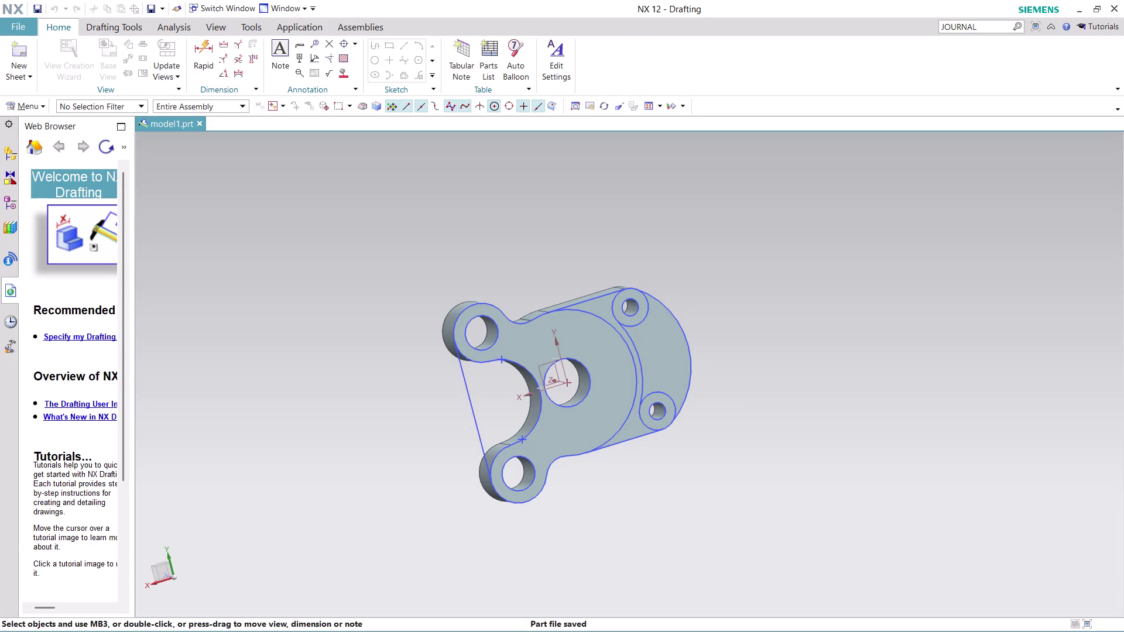
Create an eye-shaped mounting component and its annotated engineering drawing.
Close model1.prt and create the new part model2.prt from the Model template.
click(199, 128)
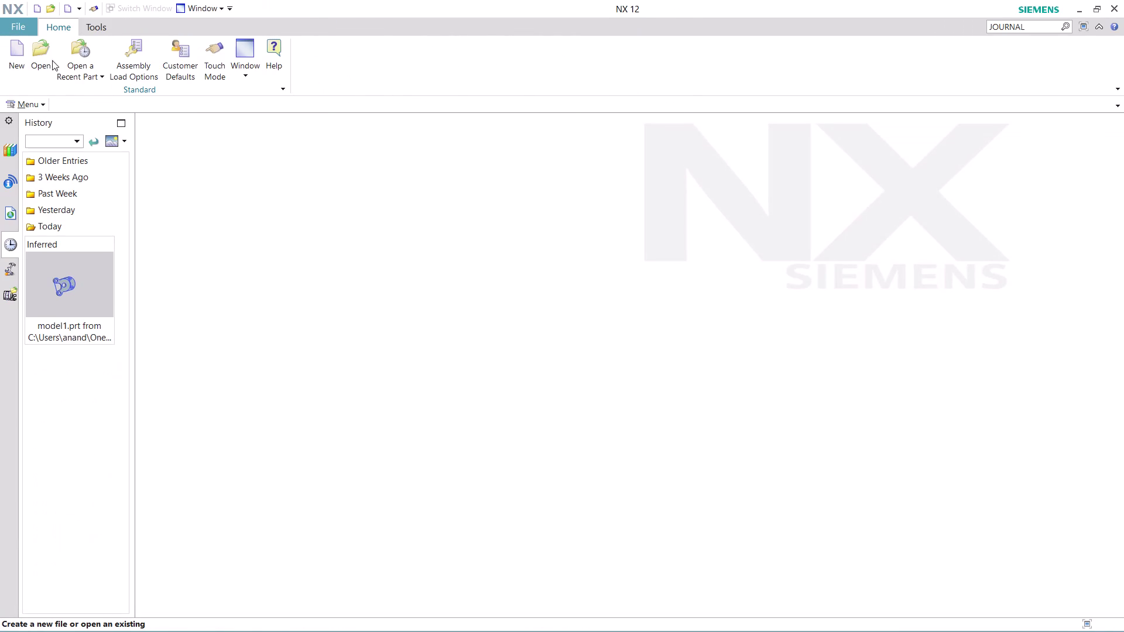
click(19, 60)
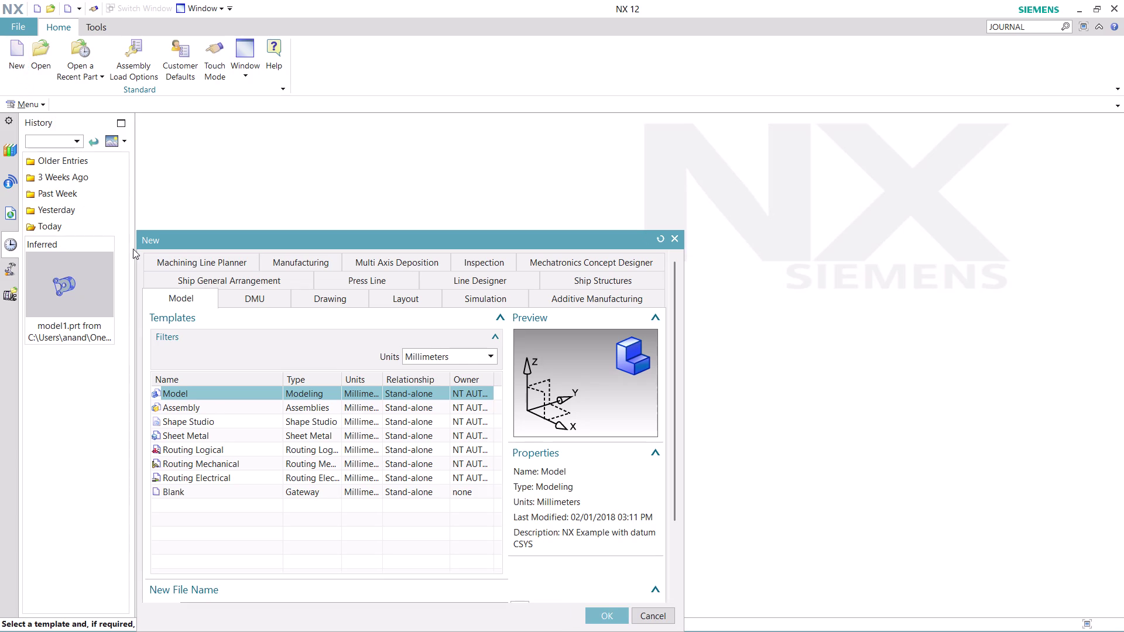
click(605, 615)
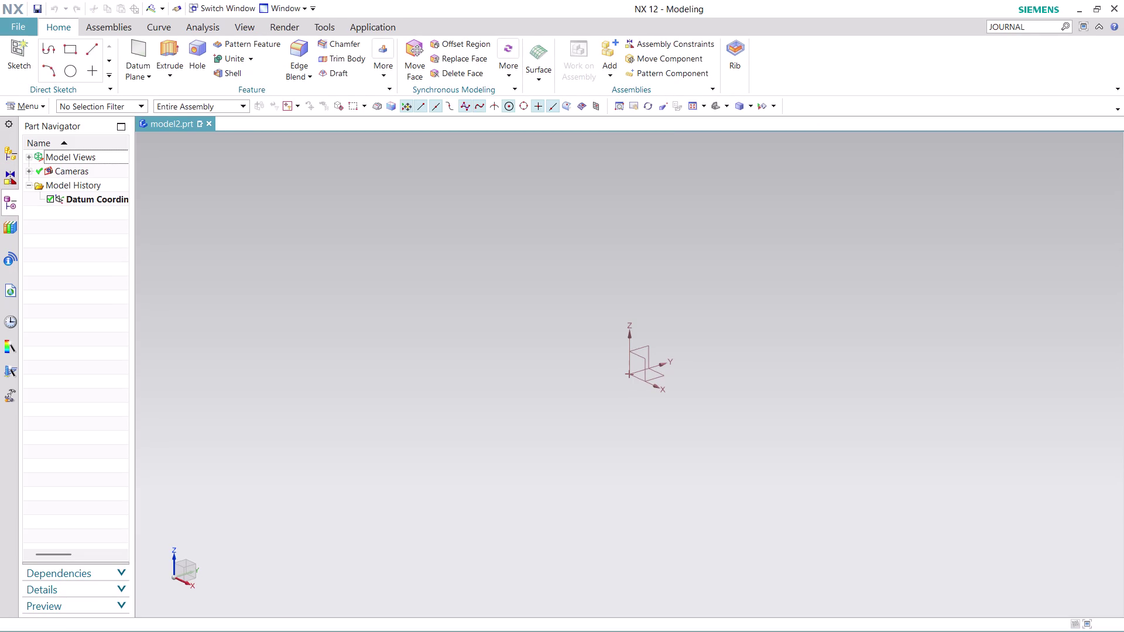
click(34, 109)
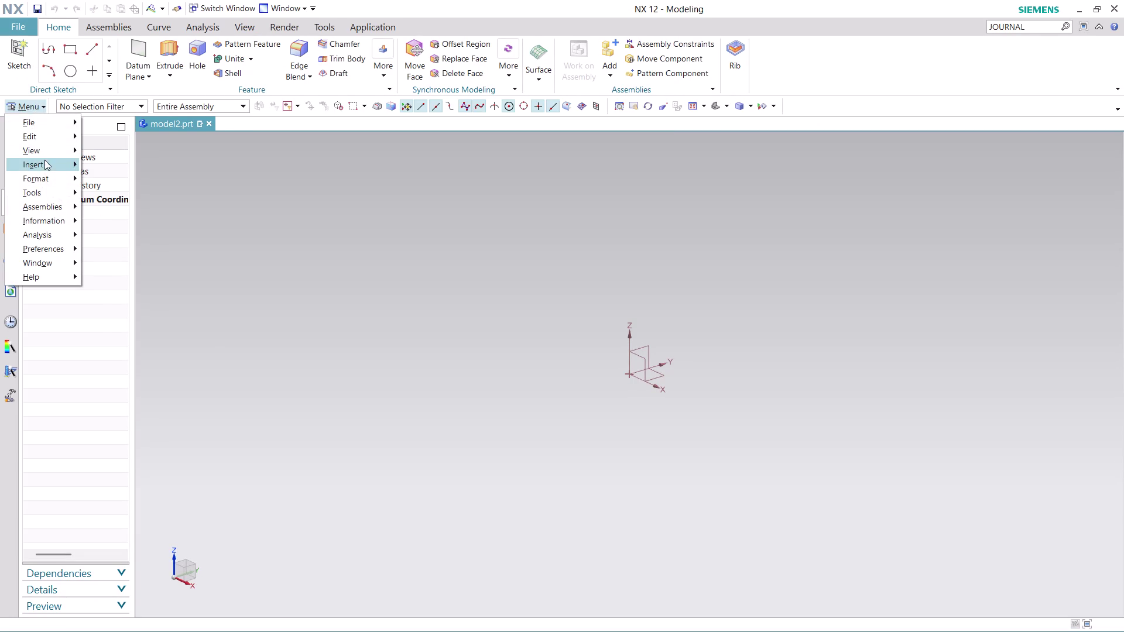
Create a sketch on the datum XY plane, with its origin at the datum origin.
click(152, 180)
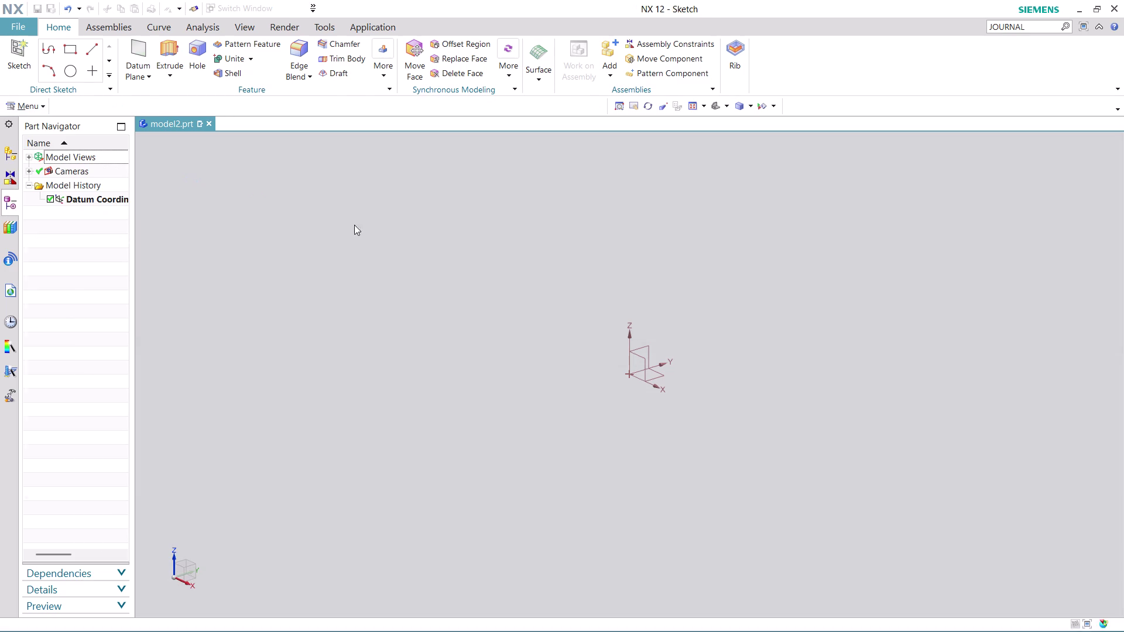
click(658, 377)
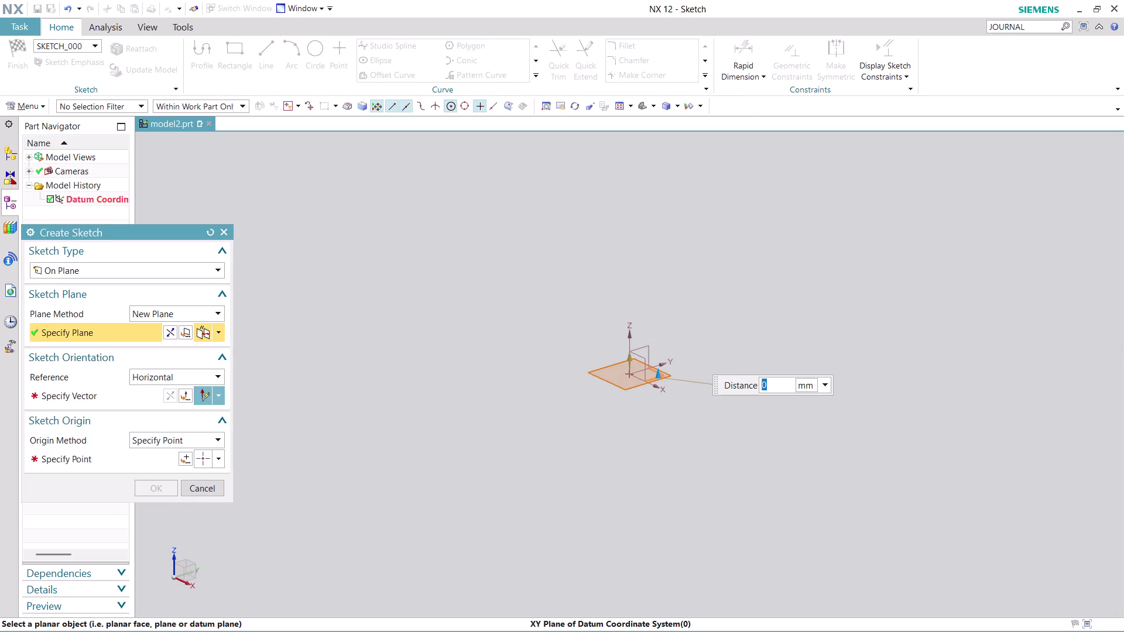
click(124, 394)
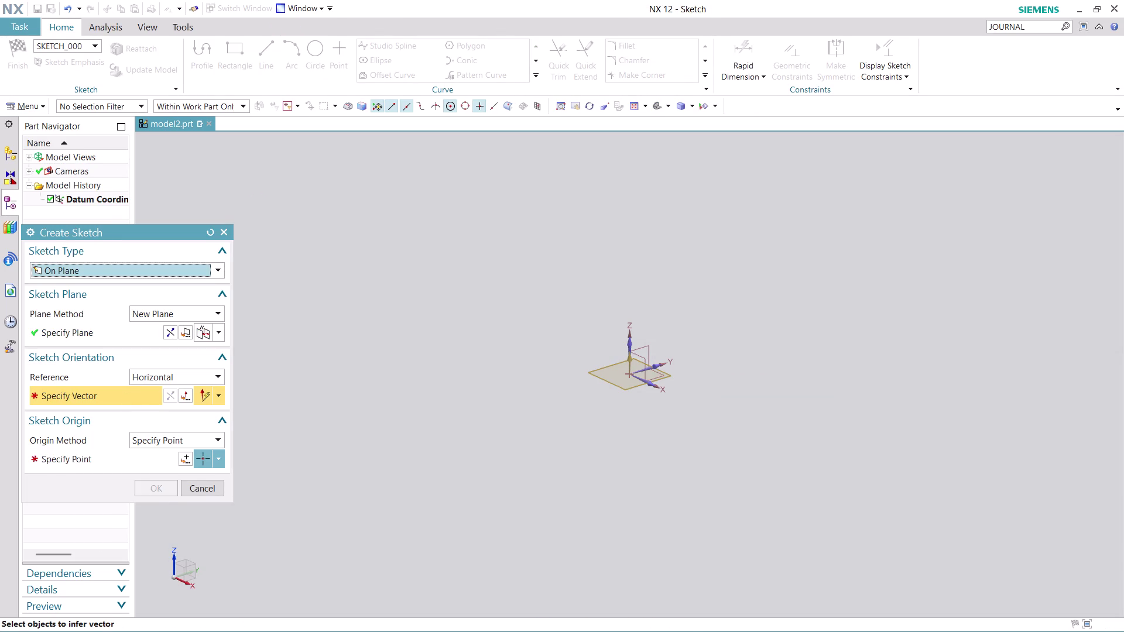
click(659, 365)
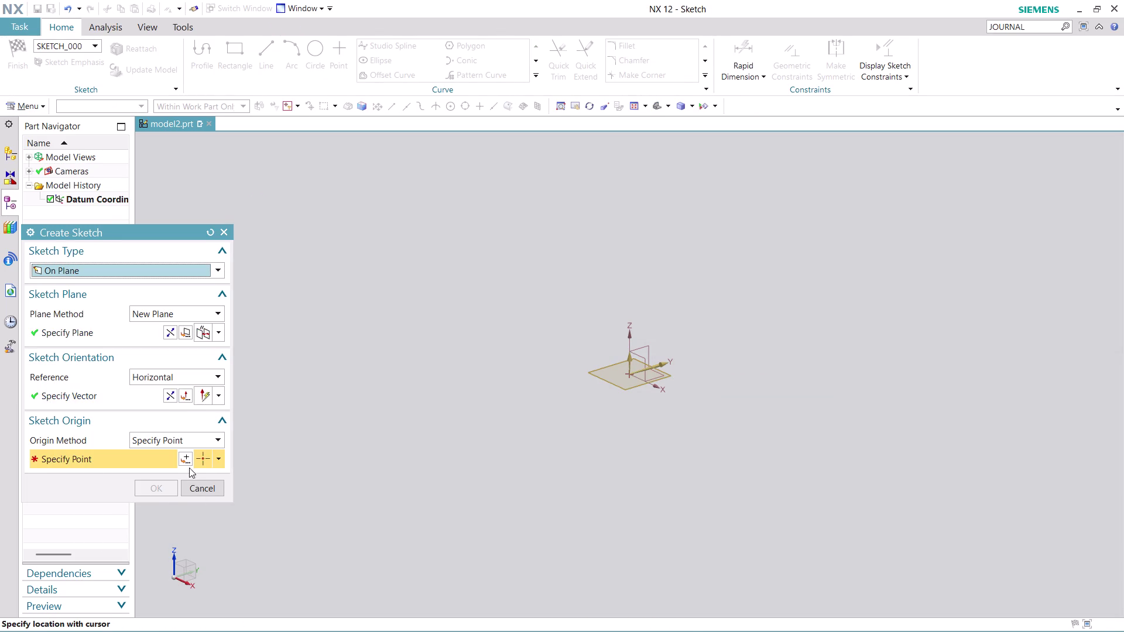
click(185, 459)
click(167, 474)
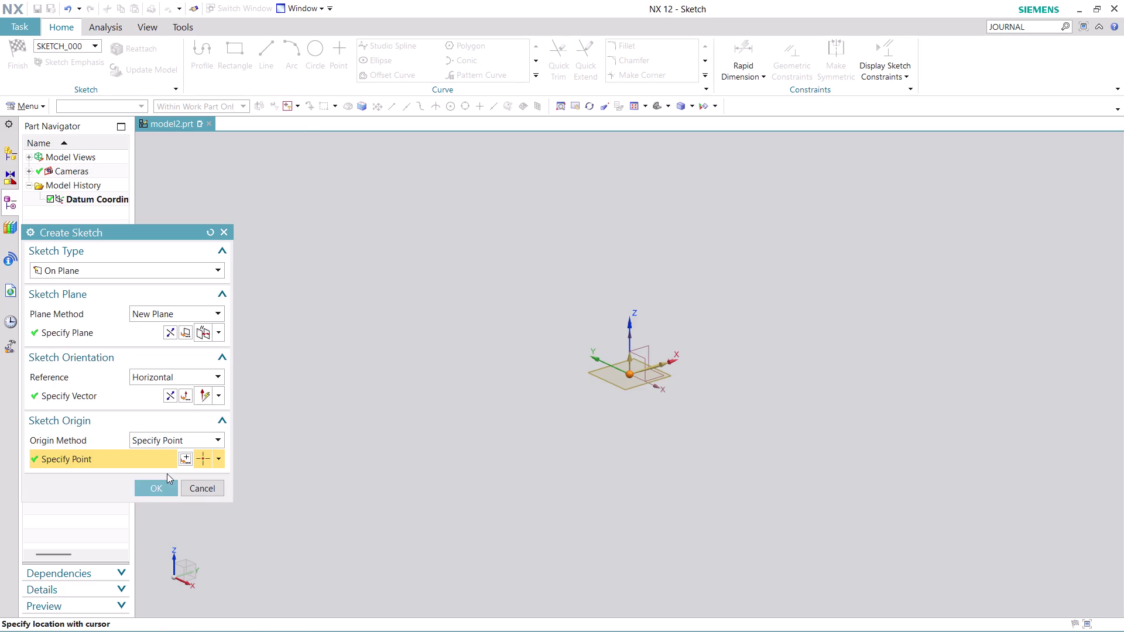
click(157, 487)
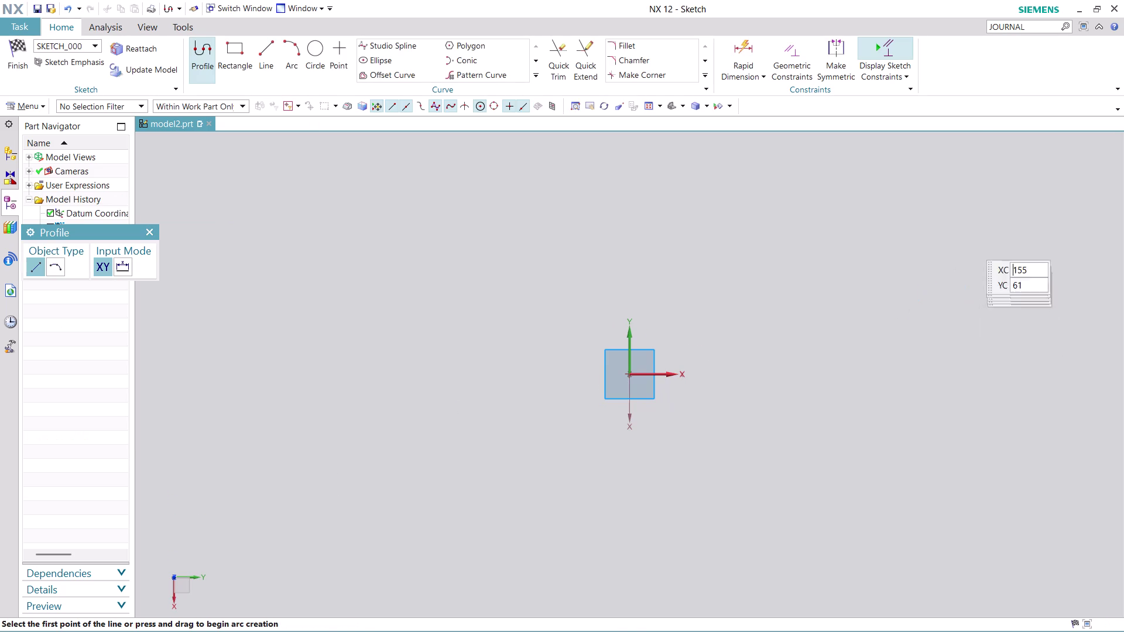
Find JOURNAL in Command Finder, launch Record Journal and acknowledge its notice.
double_click(1035, 23)
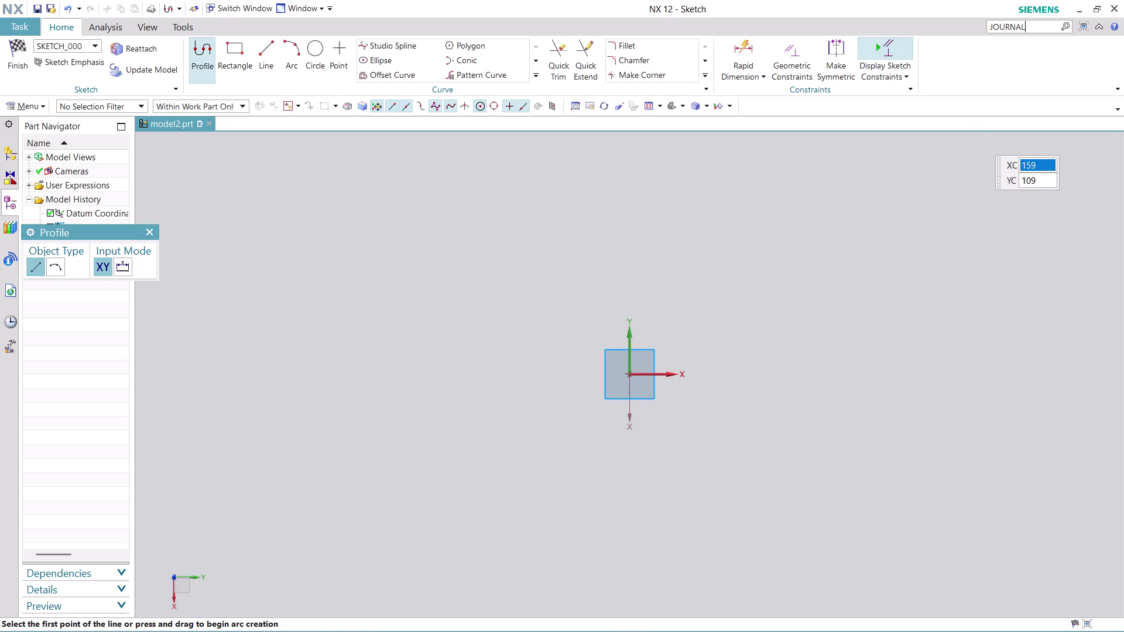
click(1035, 24)
drag(1035, 23, 1017, 33)
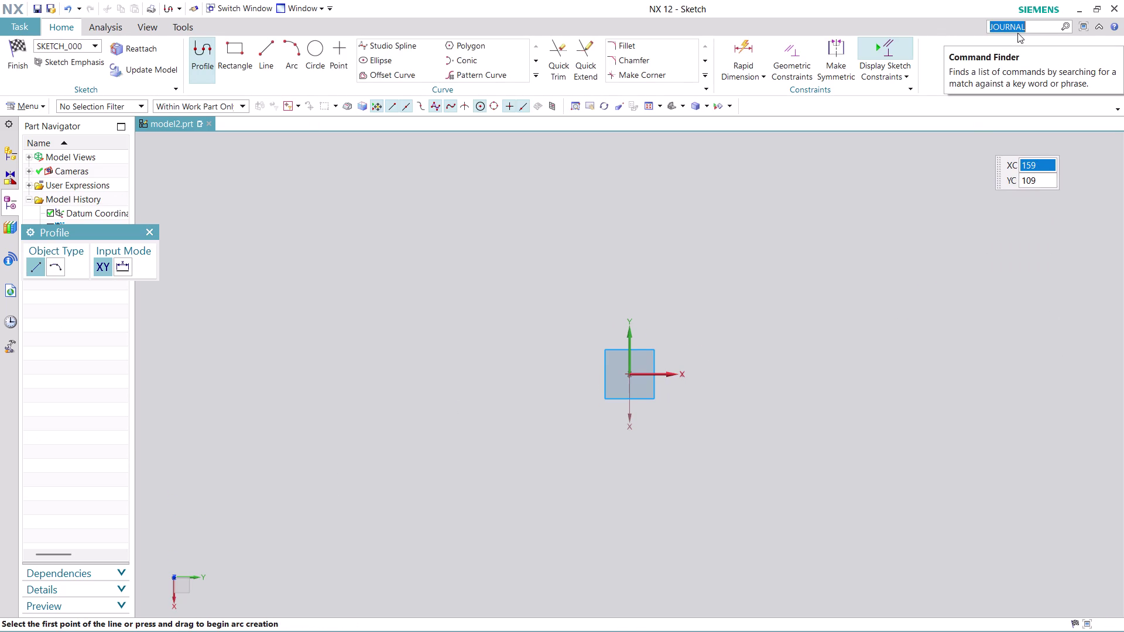
key(Return)
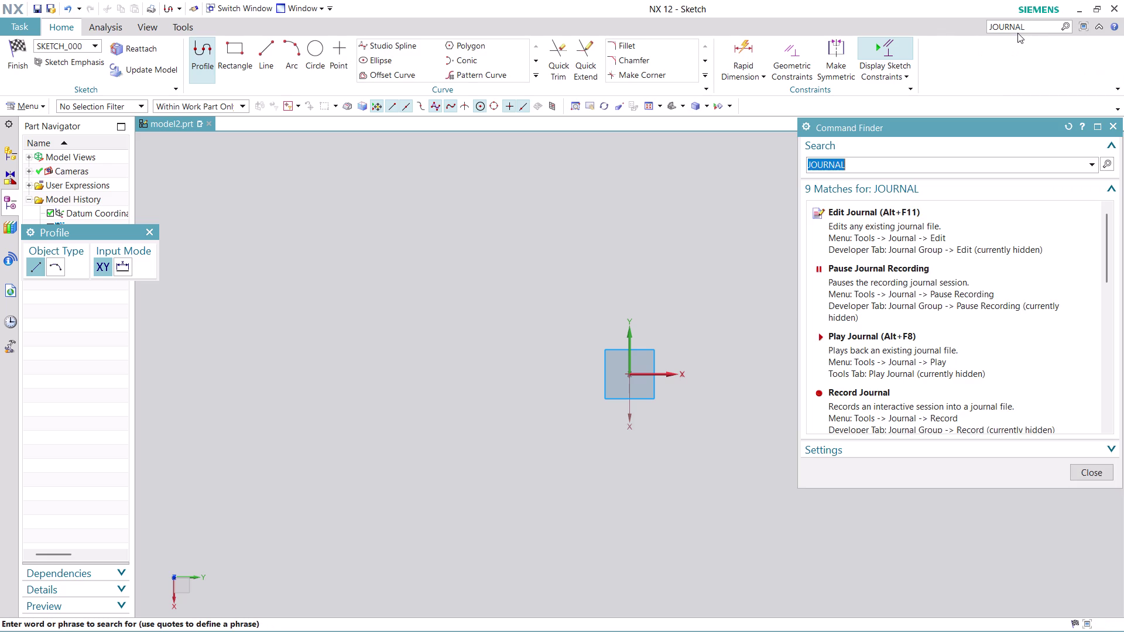
scroll(down, 3)
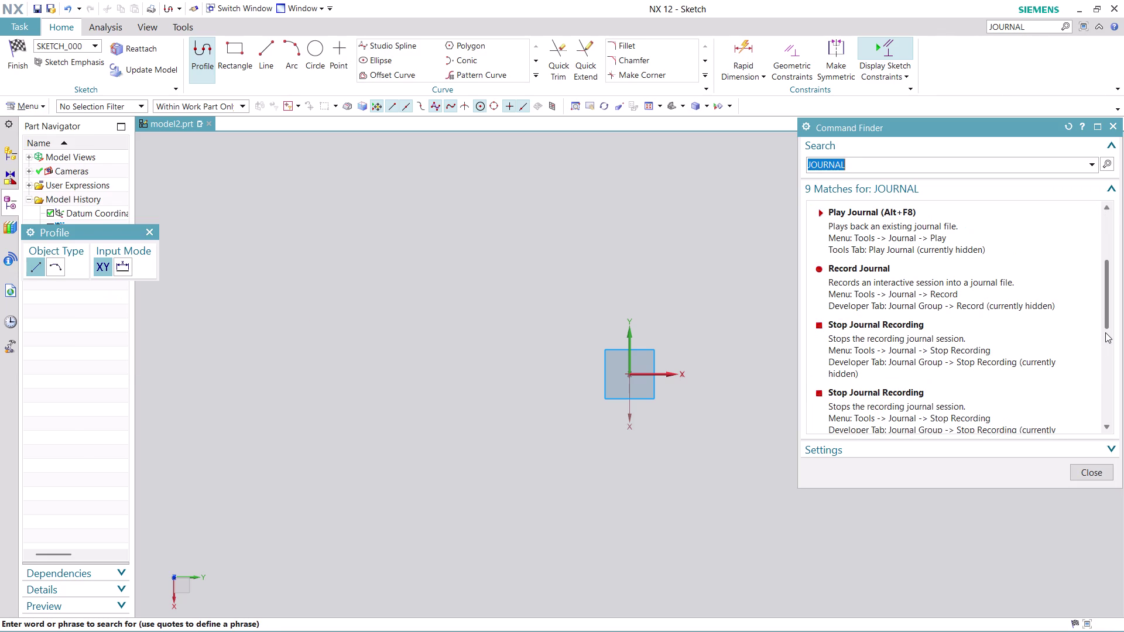
click(954, 269)
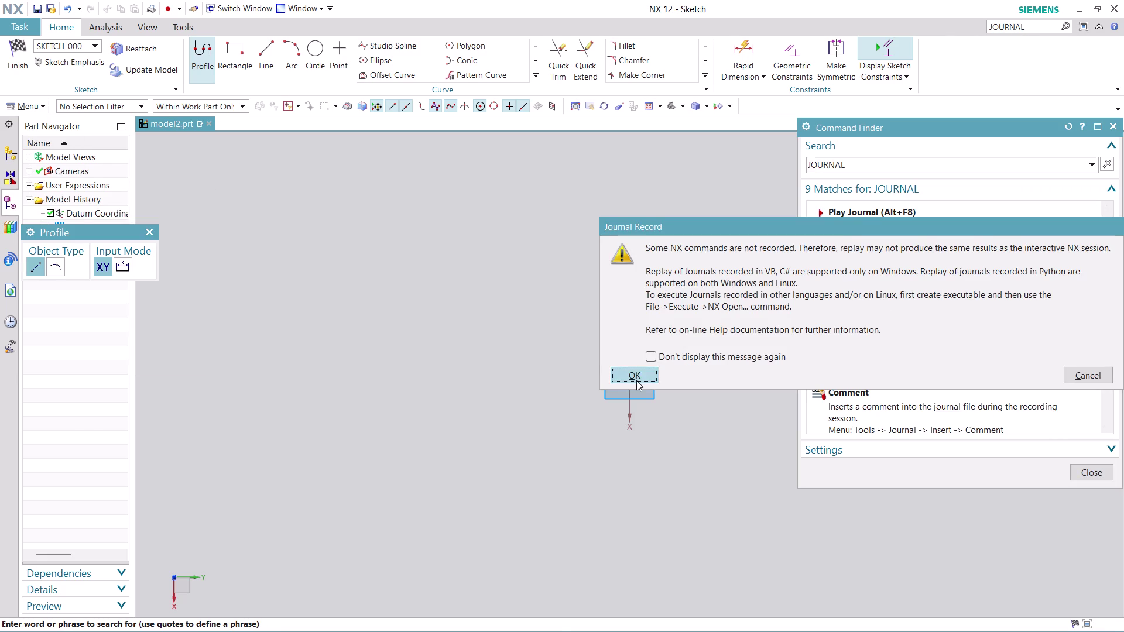
click(636, 381)
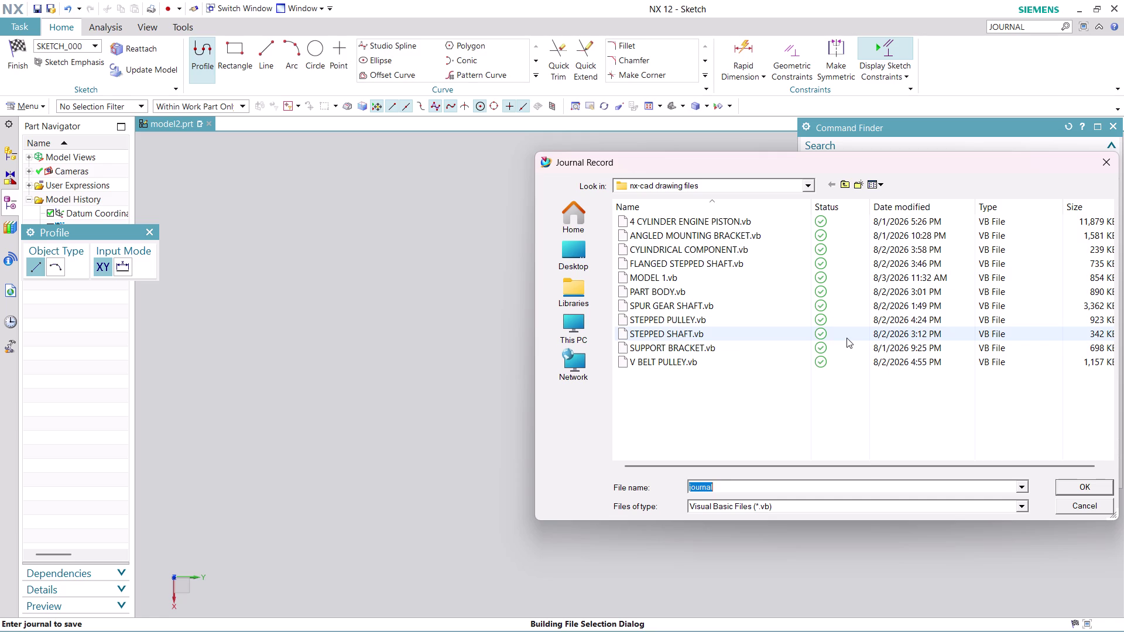
Start recording a journal named MODEL 2 and dismiss the command search results.
text(MO)
text(DE)
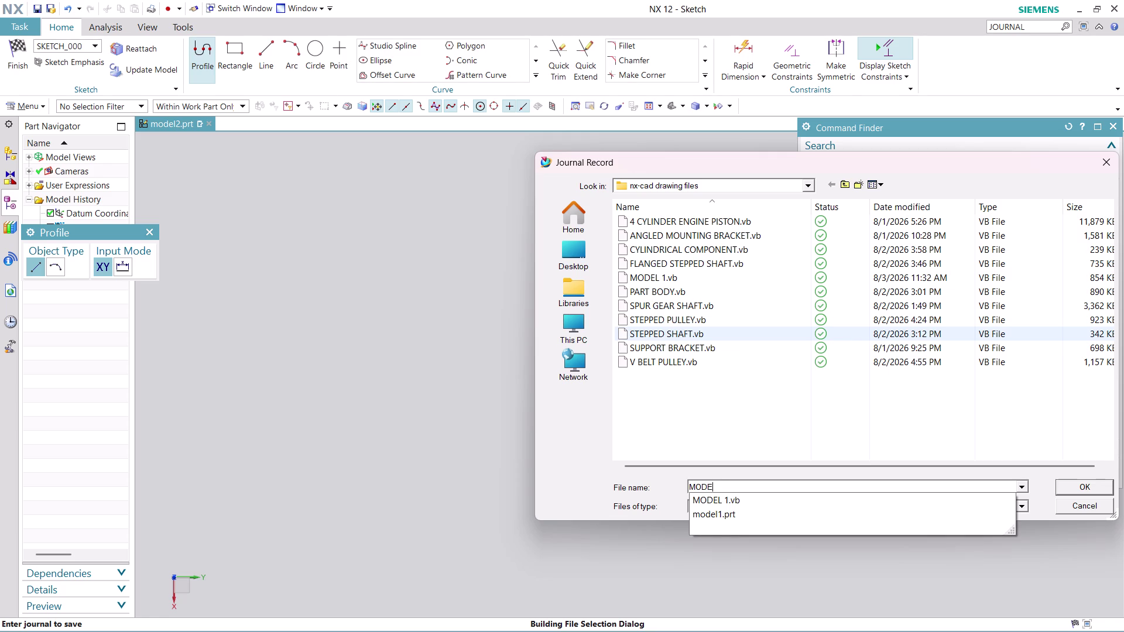
text(L)
key(space)
key(2)
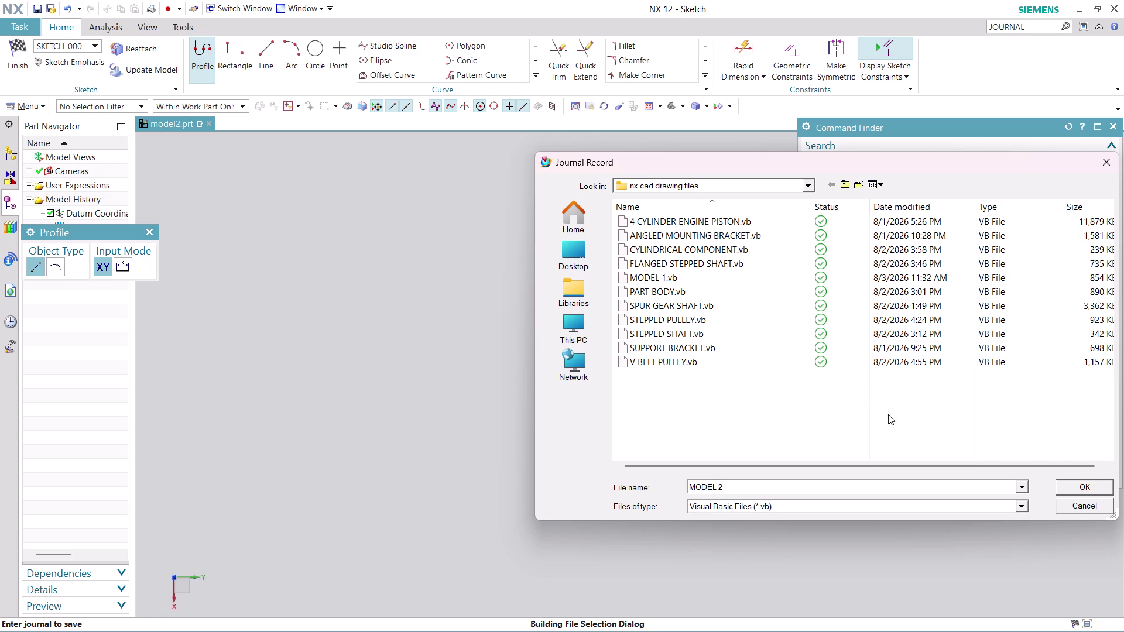
click(1094, 490)
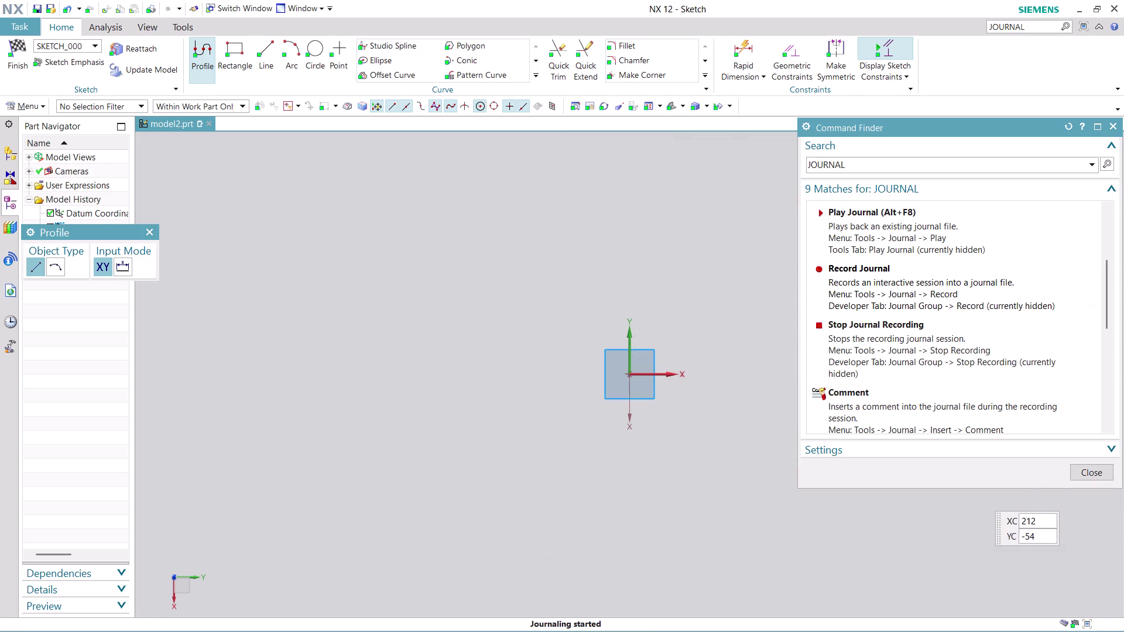
click(1086, 474)
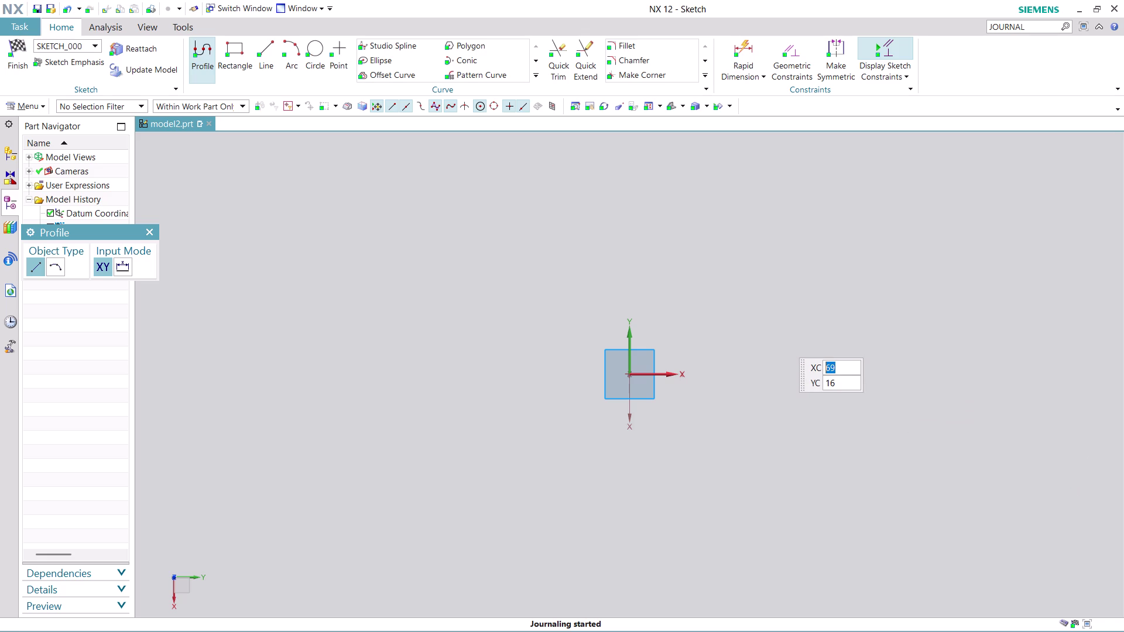
Zoom in on the sketch and start the Circle command.
scroll(up, 3)
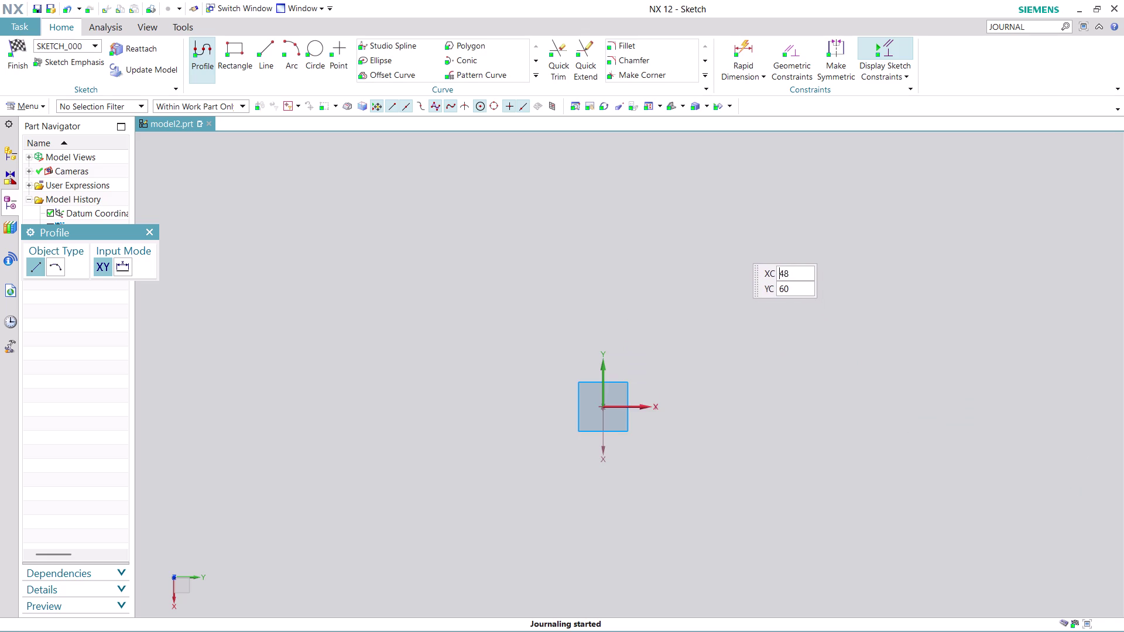
scroll(up, 3)
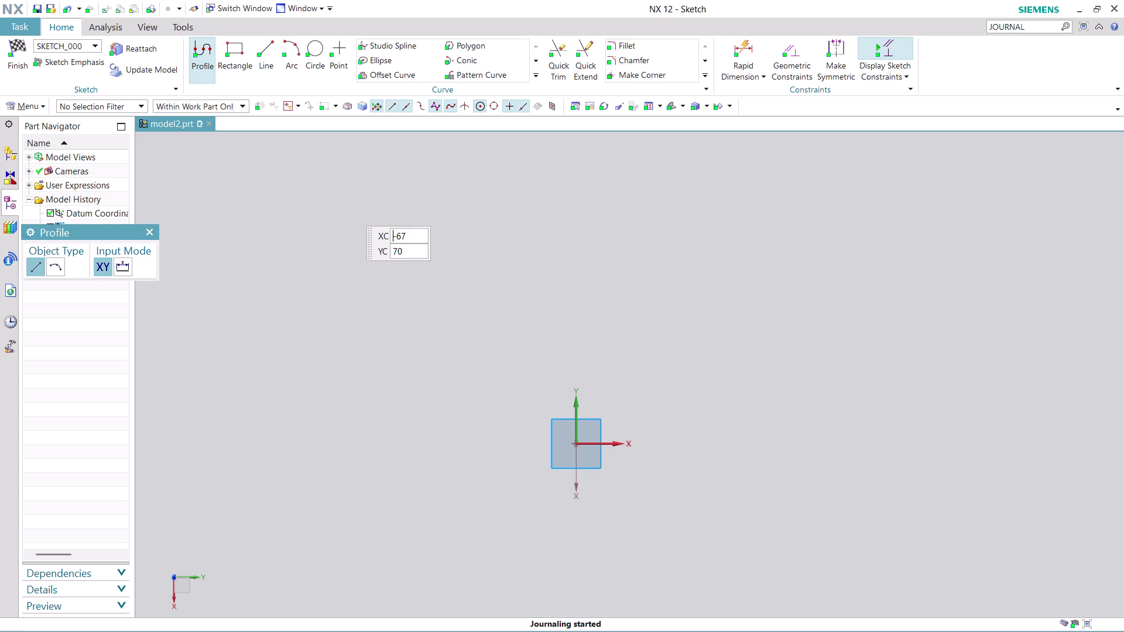
click(313, 48)
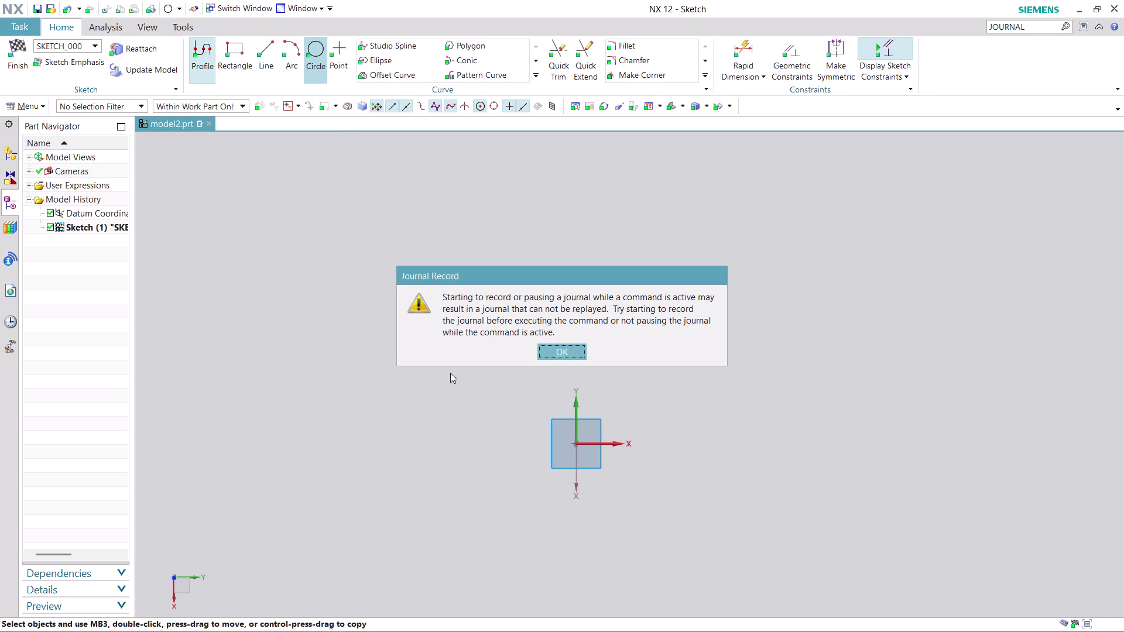
Dismiss the recording warning and center a new circle on the Sketch Origin.
click(562, 352)
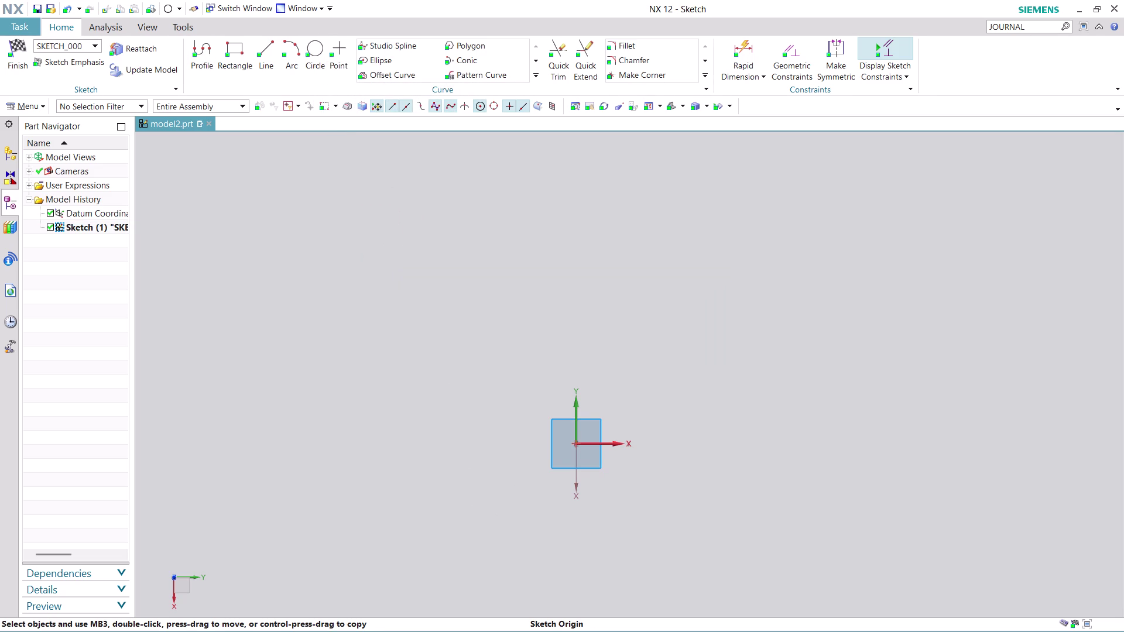
click(575, 443)
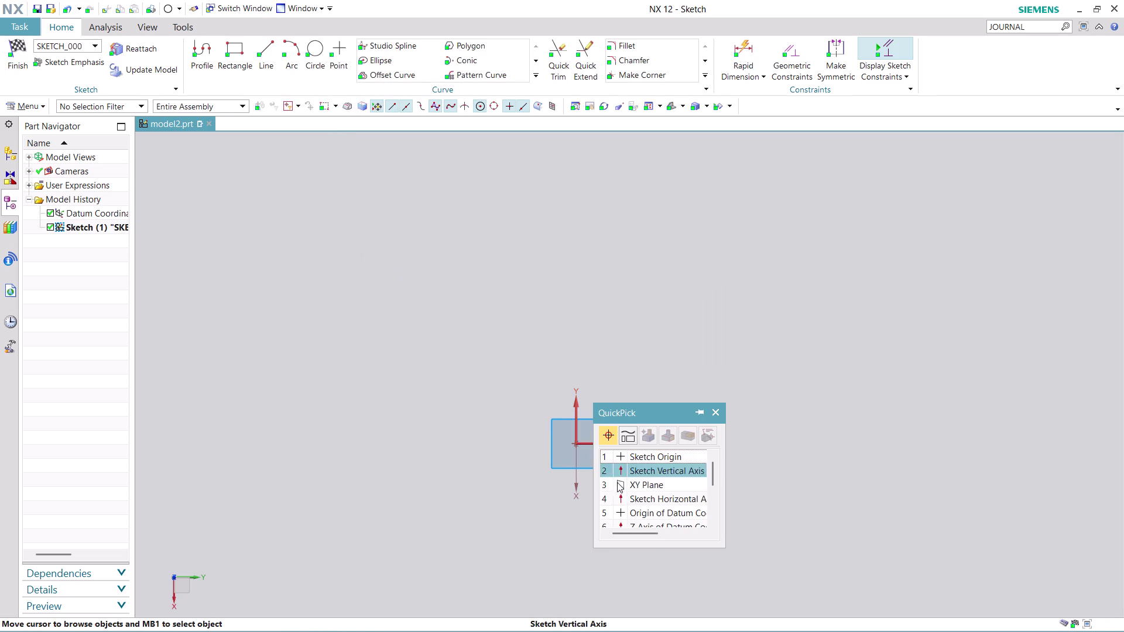
click(652, 456)
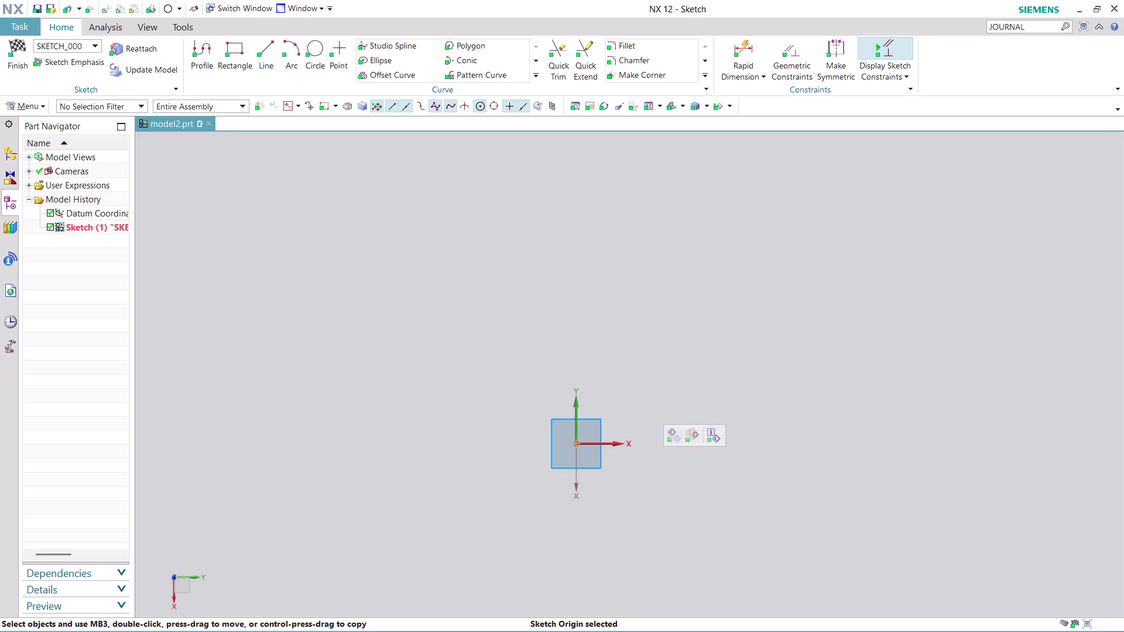
click(322, 51)
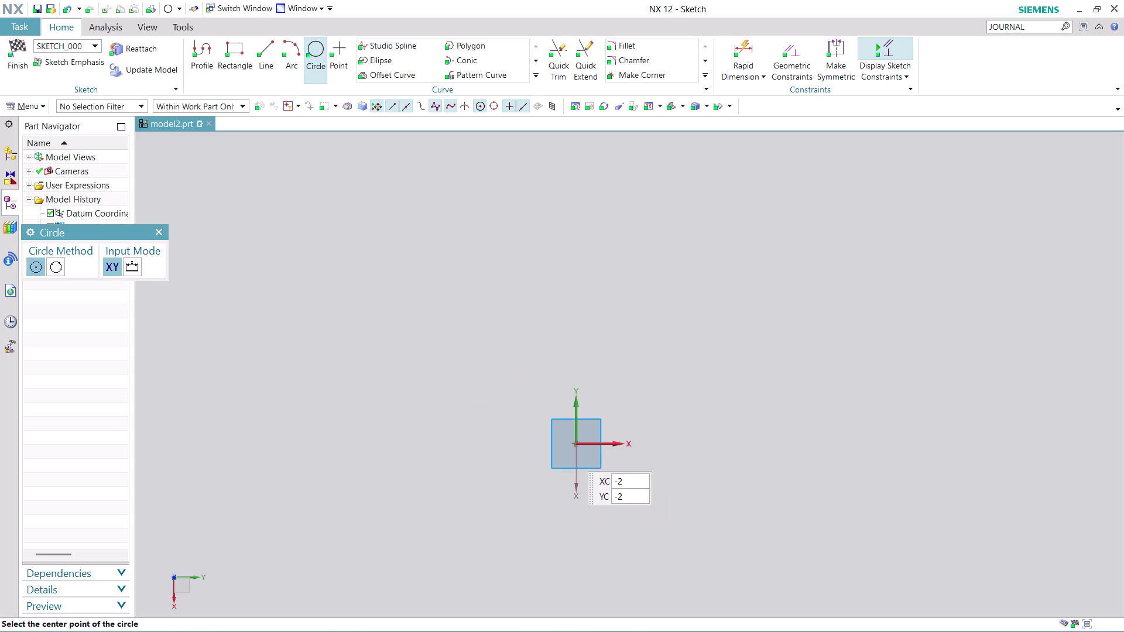
click(578, 444)
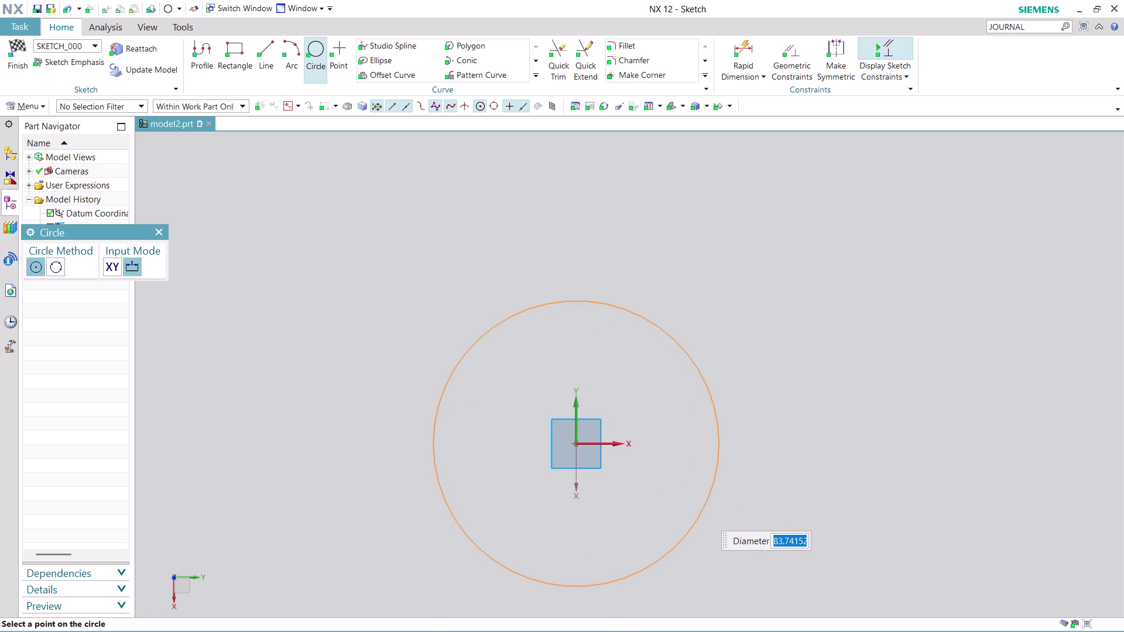
Give the circle a 60 mm diameter and zoom in on it.
text(60)
key(Return)
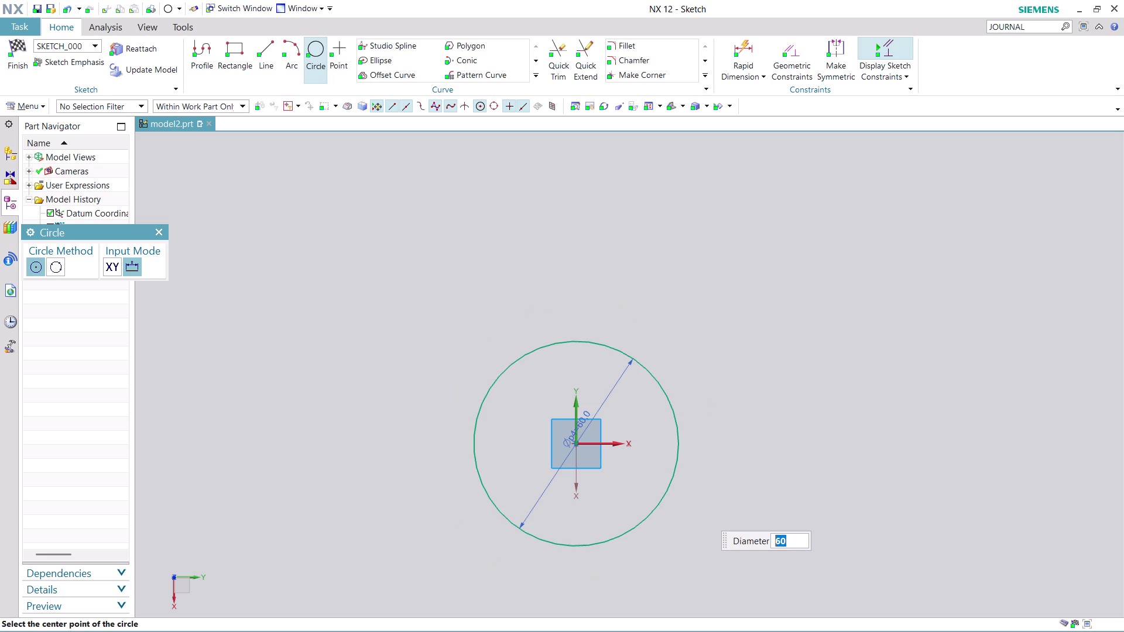
scroll(up, 3)
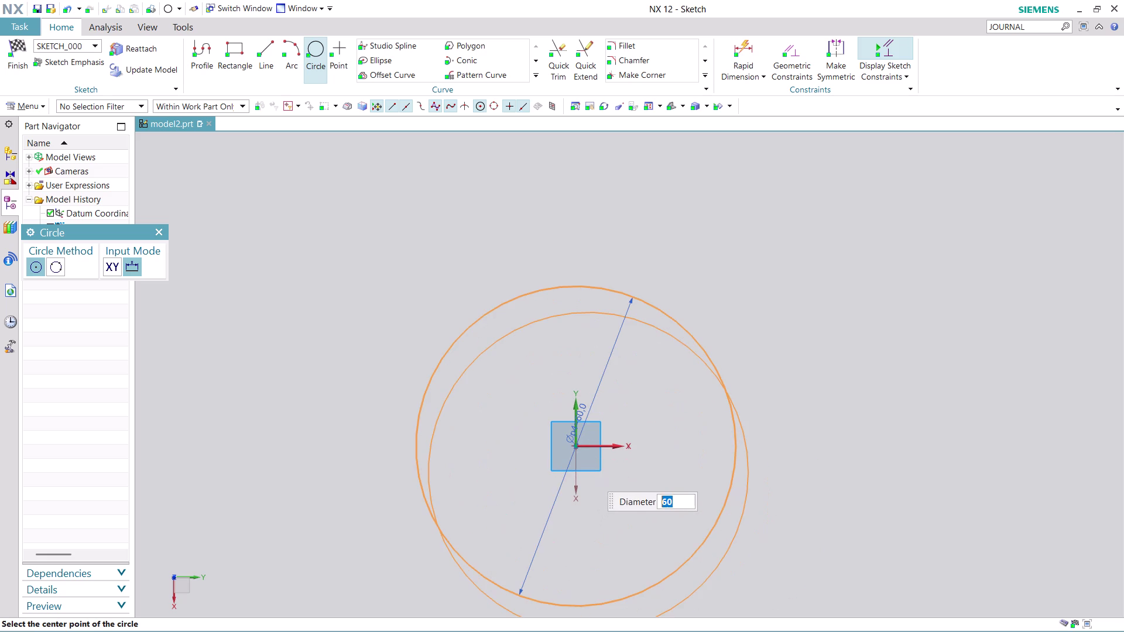
scroll(up, 3)
scroll(up, 3)
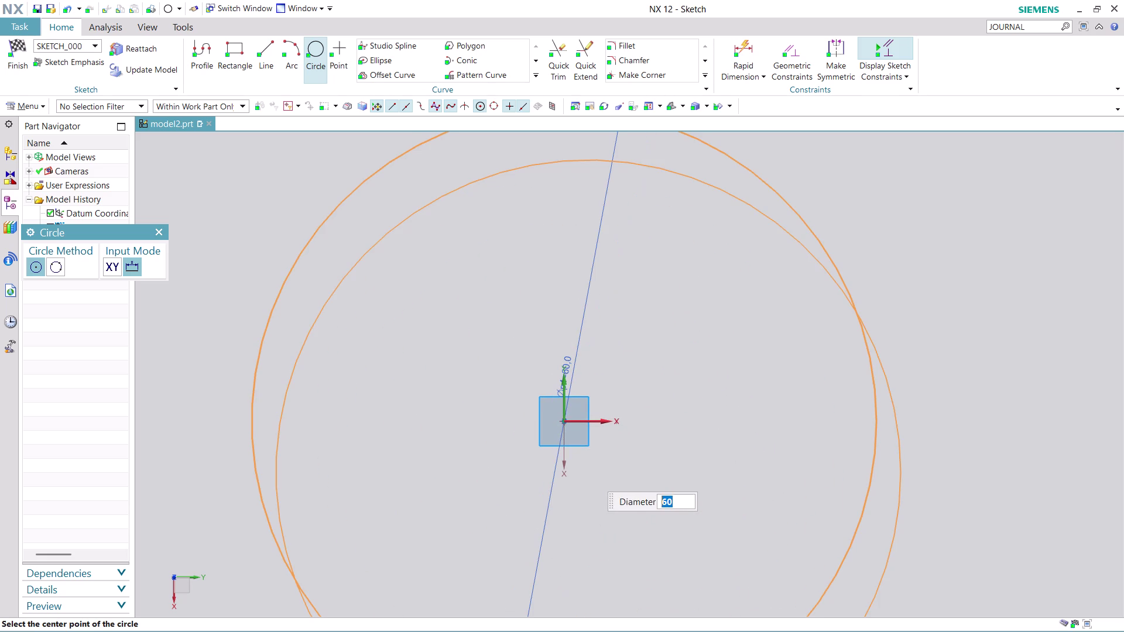